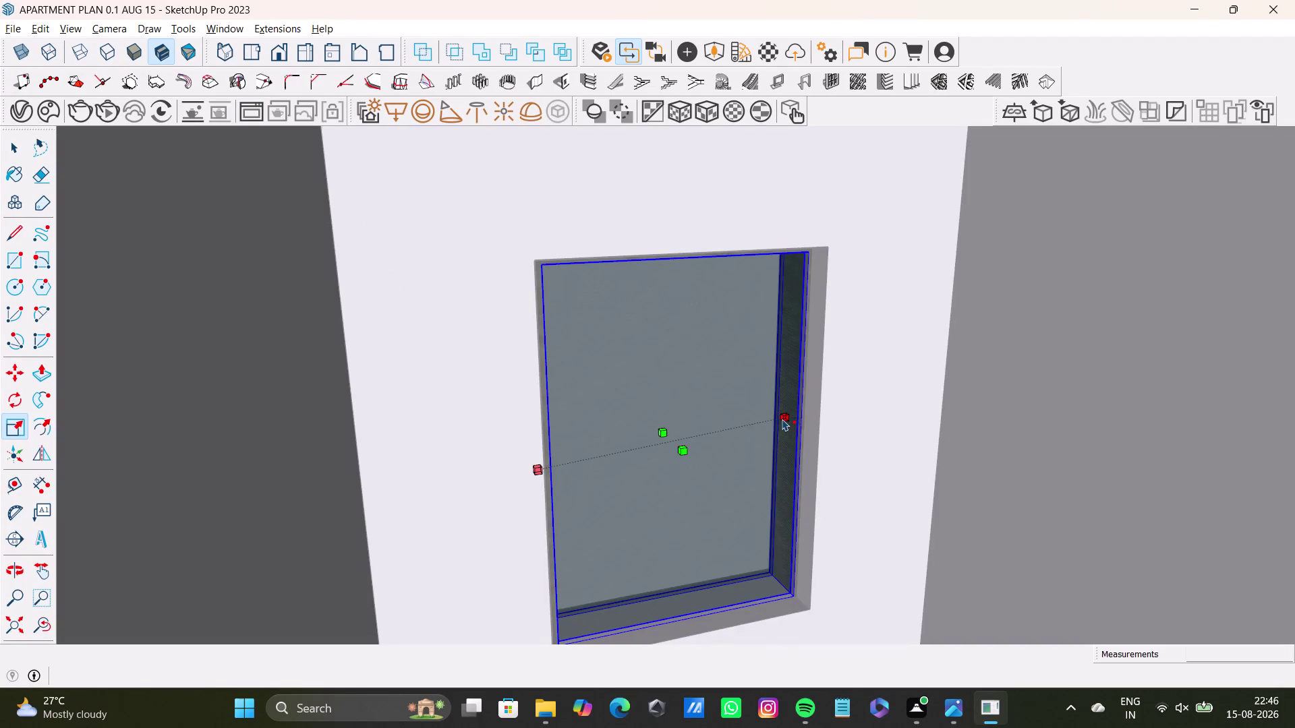
Scale the window's width and height so it fills its wall opening.
drag(784, 418, 775, 421)
middle_drag(684, 480, 566, 483)
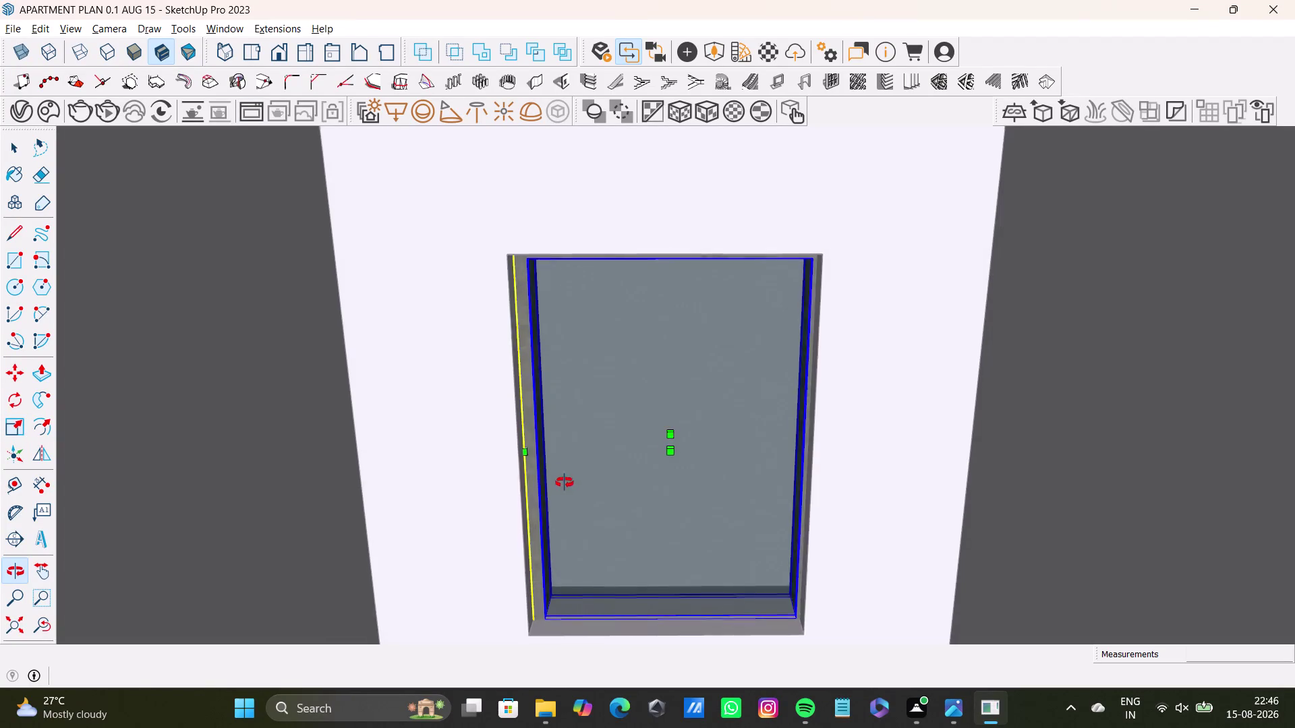
middle_drag(566, 484, 546, 474)
click(536, 435)
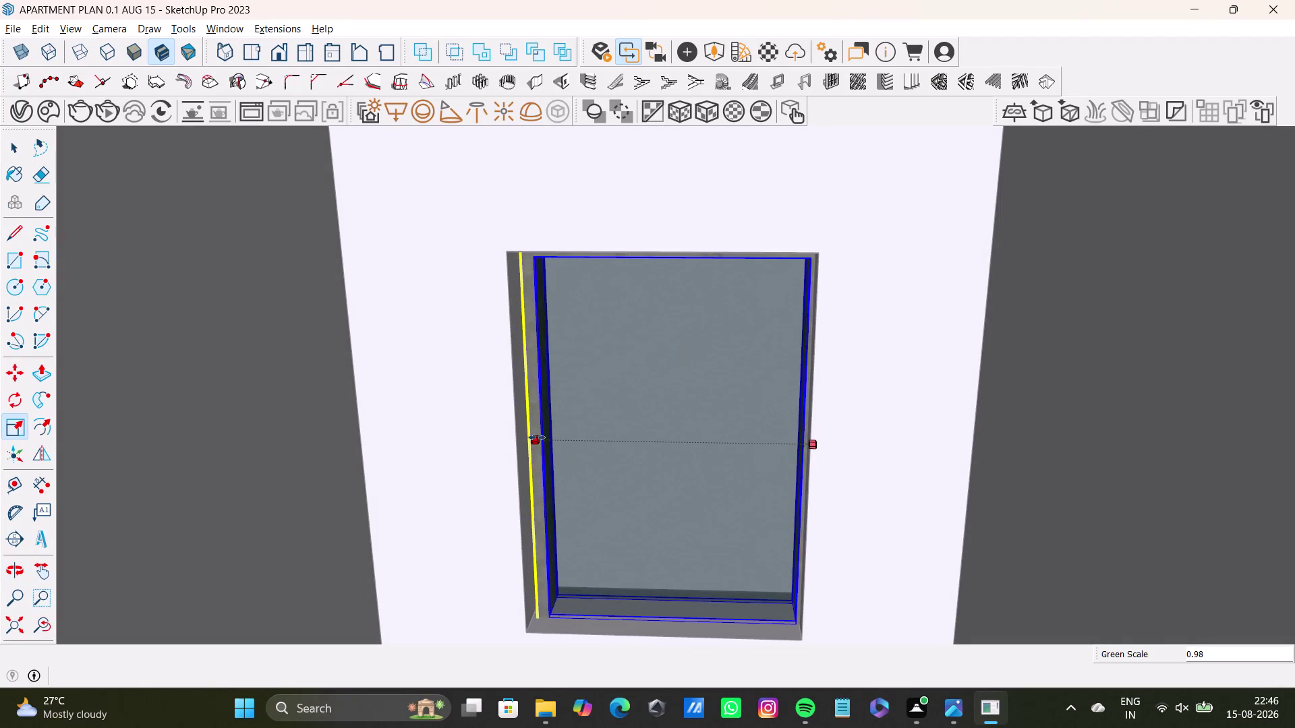
click(668, 451)
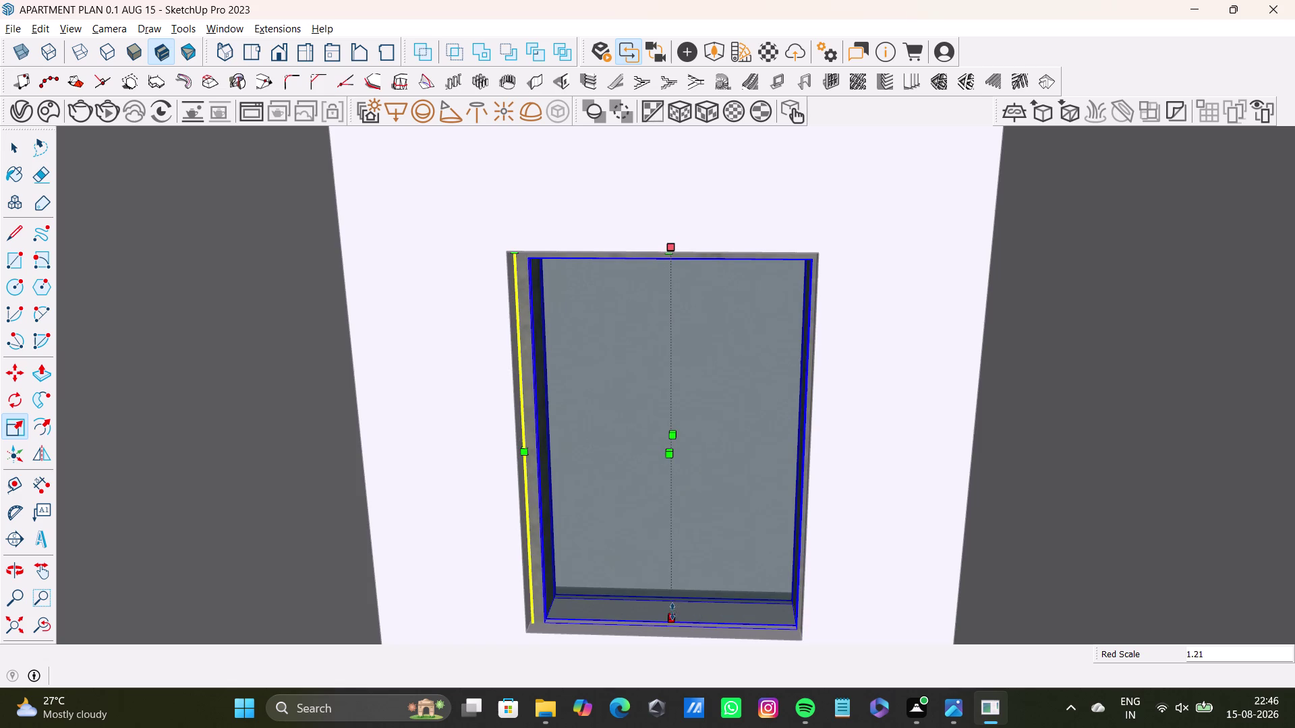
drag(669, 610, 663, 613)
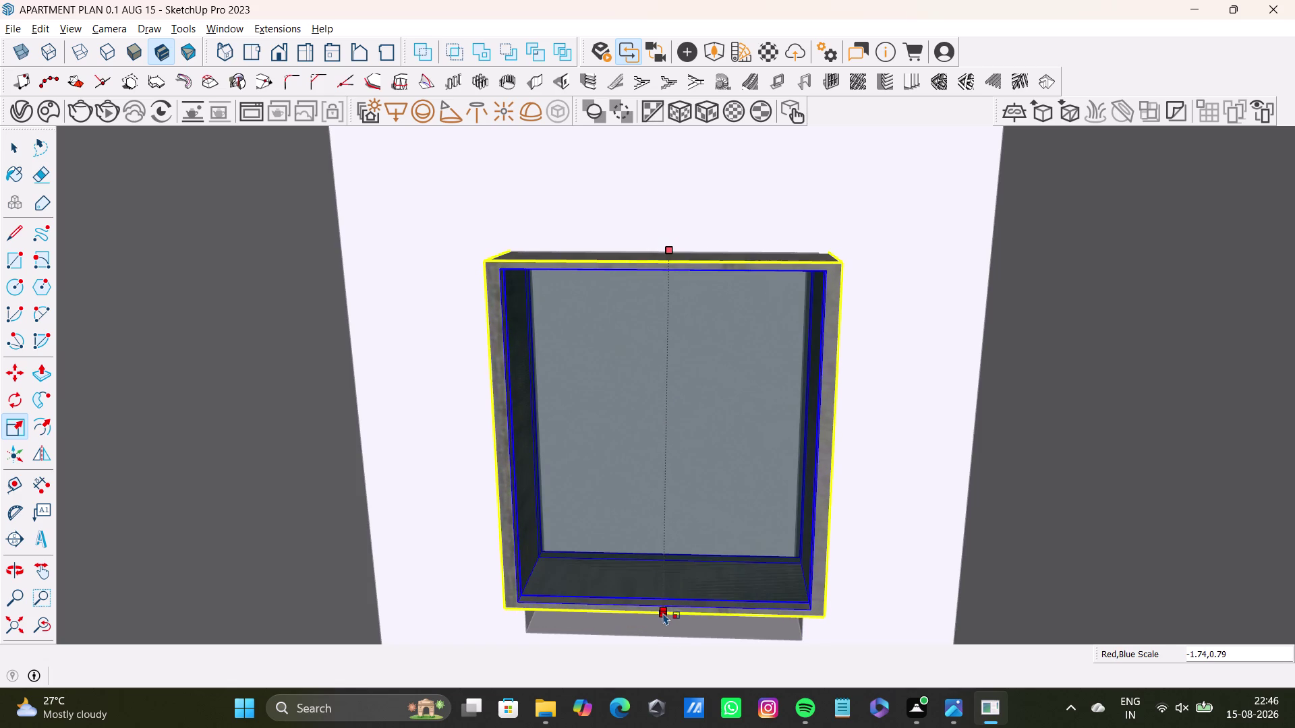
drag(662, 613, 662, 613)
scroll(down, 3)
middle_drag(631, 578, 691, 623)
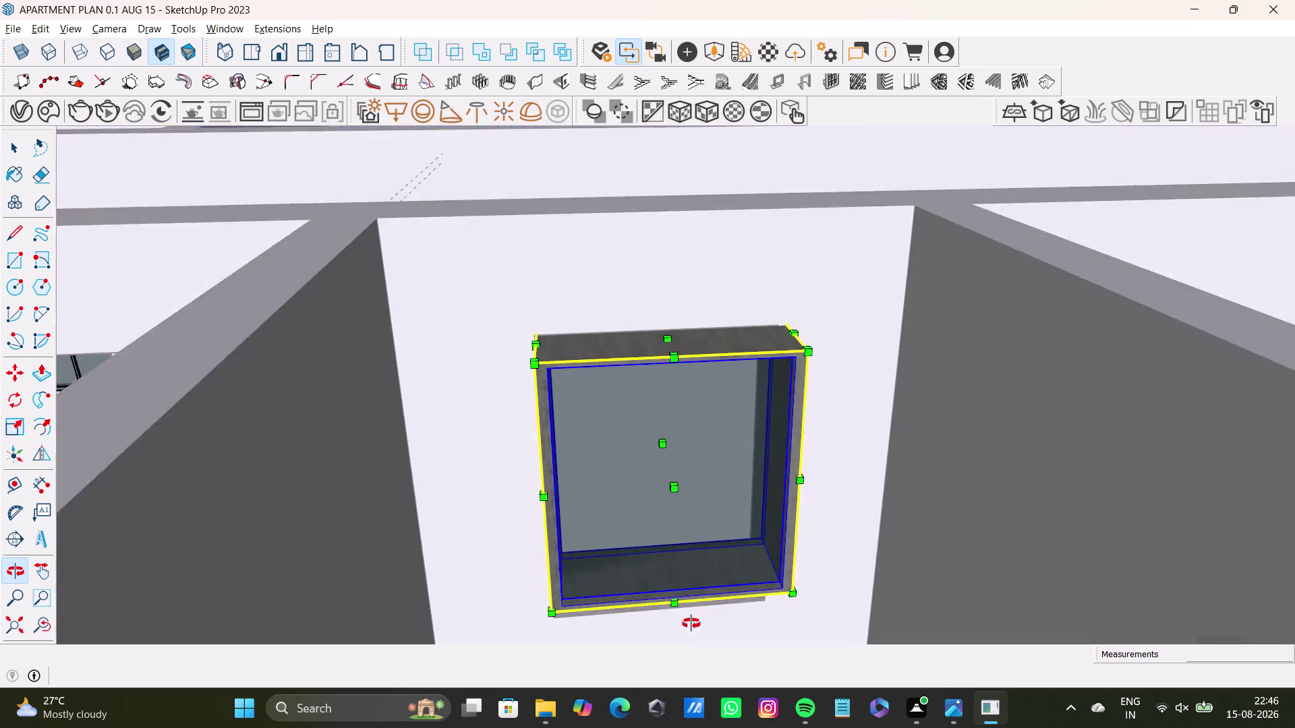
middle_drag(691, 622, 694, 647)
Undo the last scale change and zoom out over the whole apartment.
key(ctrl+z)
scroll(down, 3)
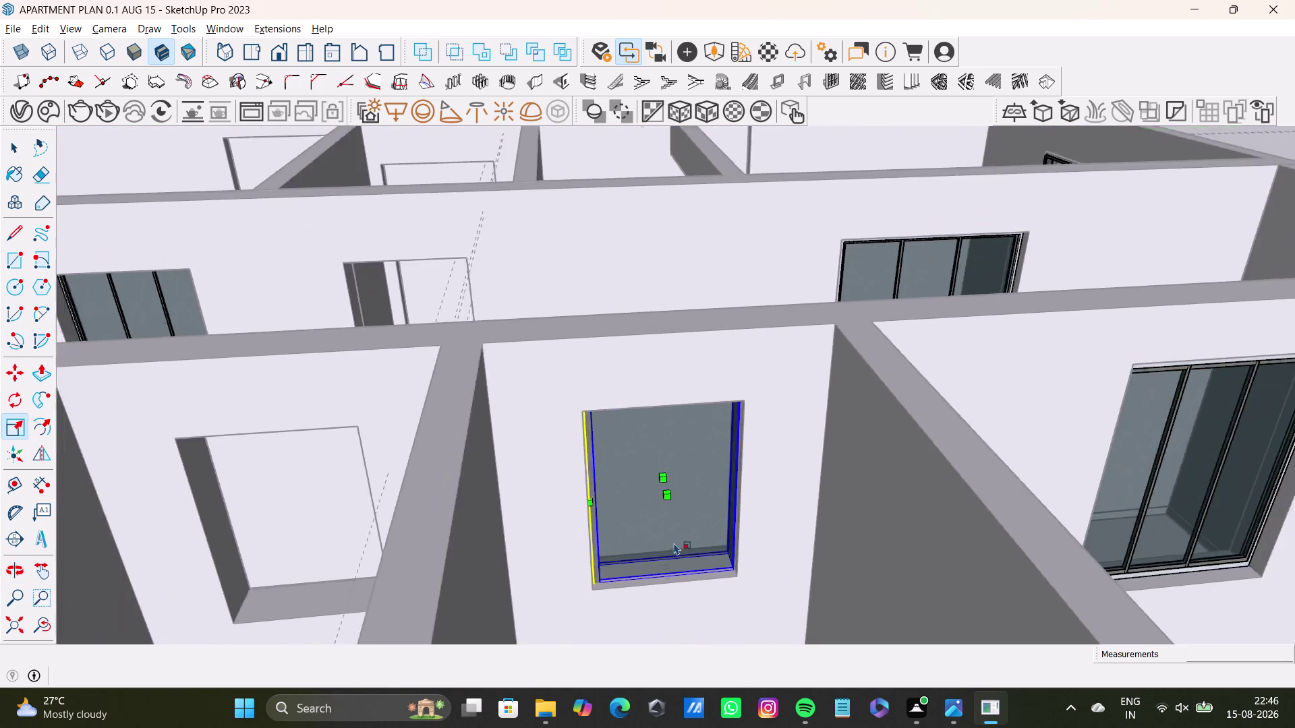
scroll(down, 3)
key(space)
scroll(down, 3)
middle_drag(666, 542, 681, 488)
middle_drag(688, 490, 647, 572)
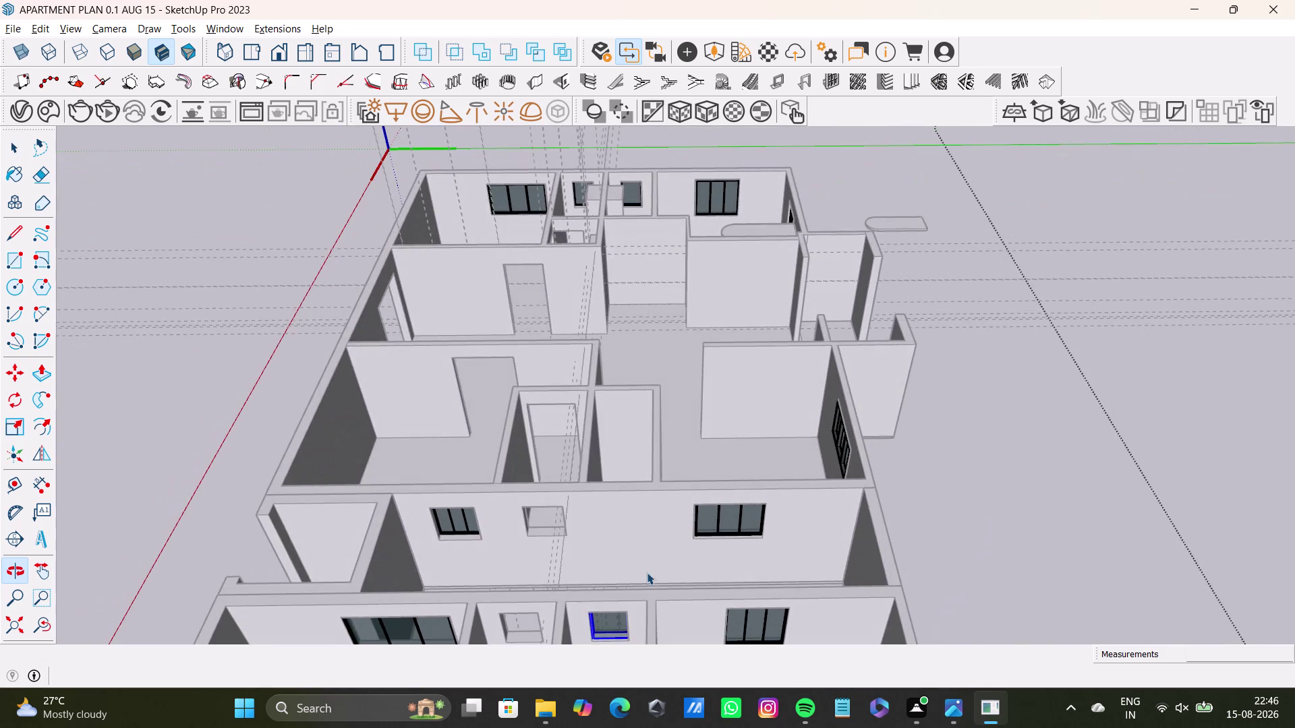
Move a window by its corner onto the corner of its wall opening.
middle_drag(647, 573, 667, 425)
scroll(up, 3)
key(m)
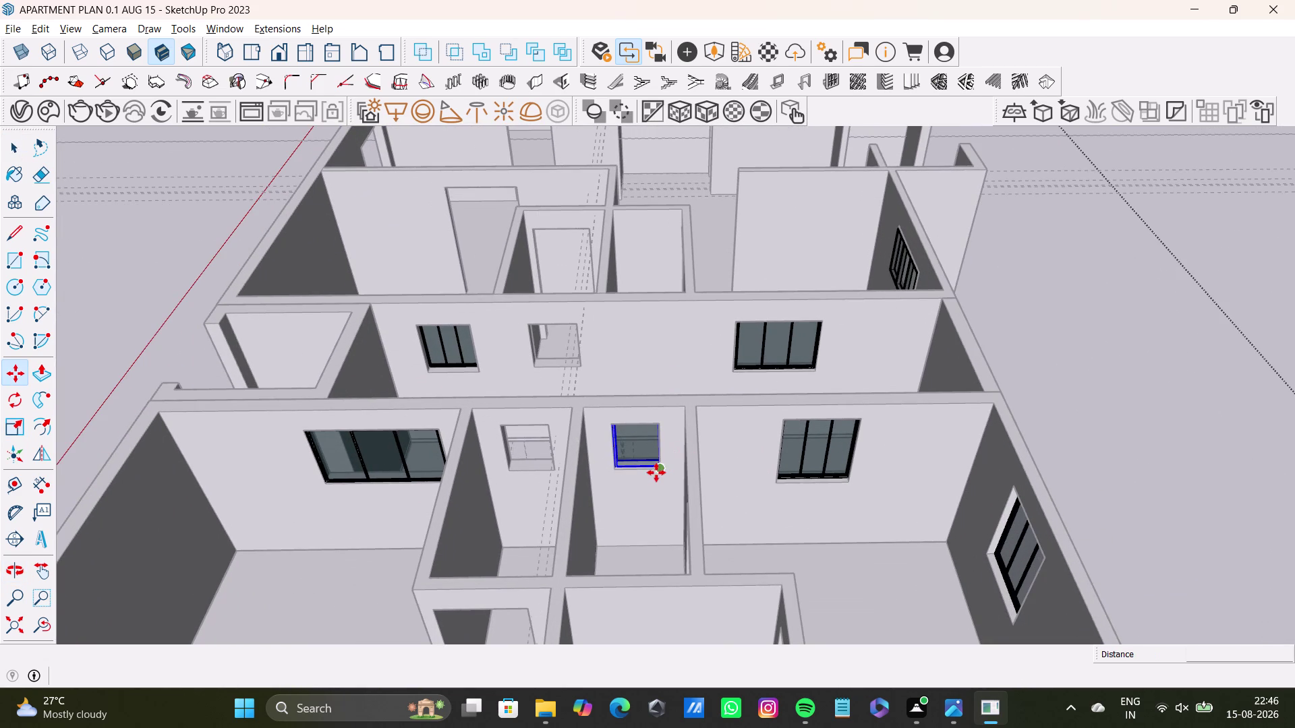
click(657, 471)
scroll(up, 3)
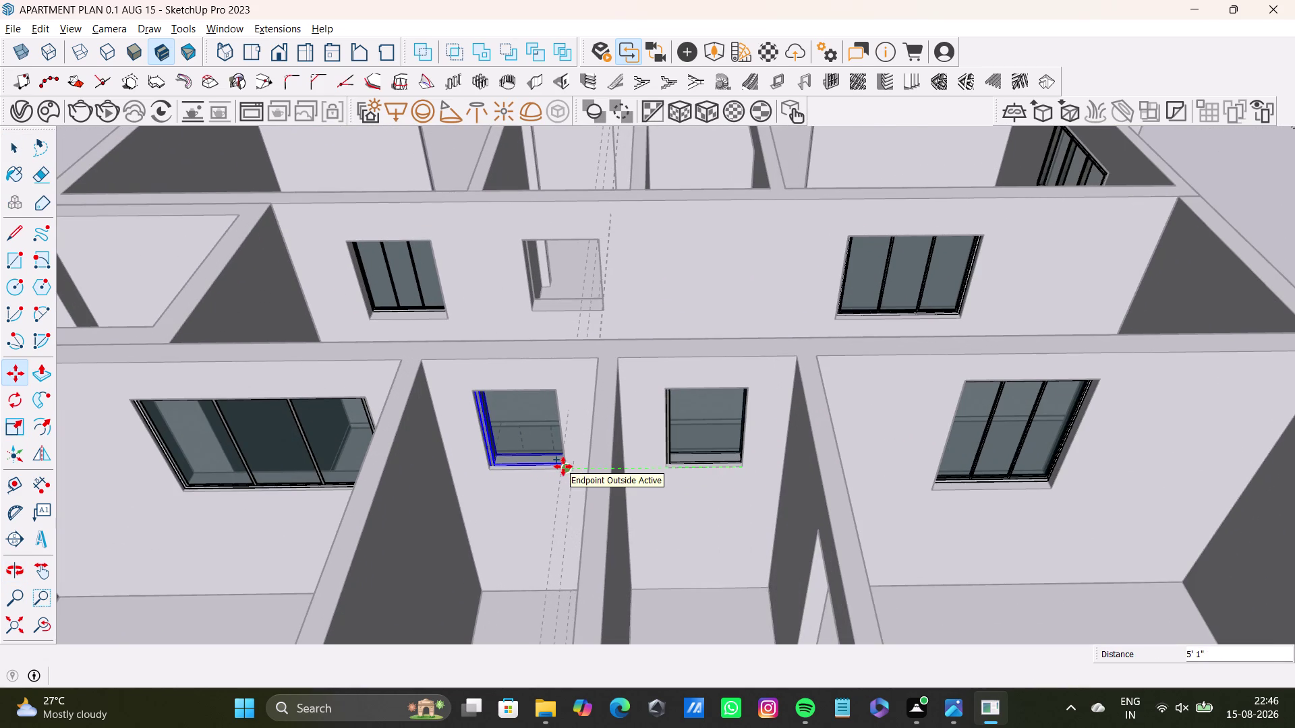
click(563, 467)
scroll(down, 3)
middle_drag(481, 490, 805, 498)
Move another window into a different wall opening.
middle_drag(780, 506, 958, 640)
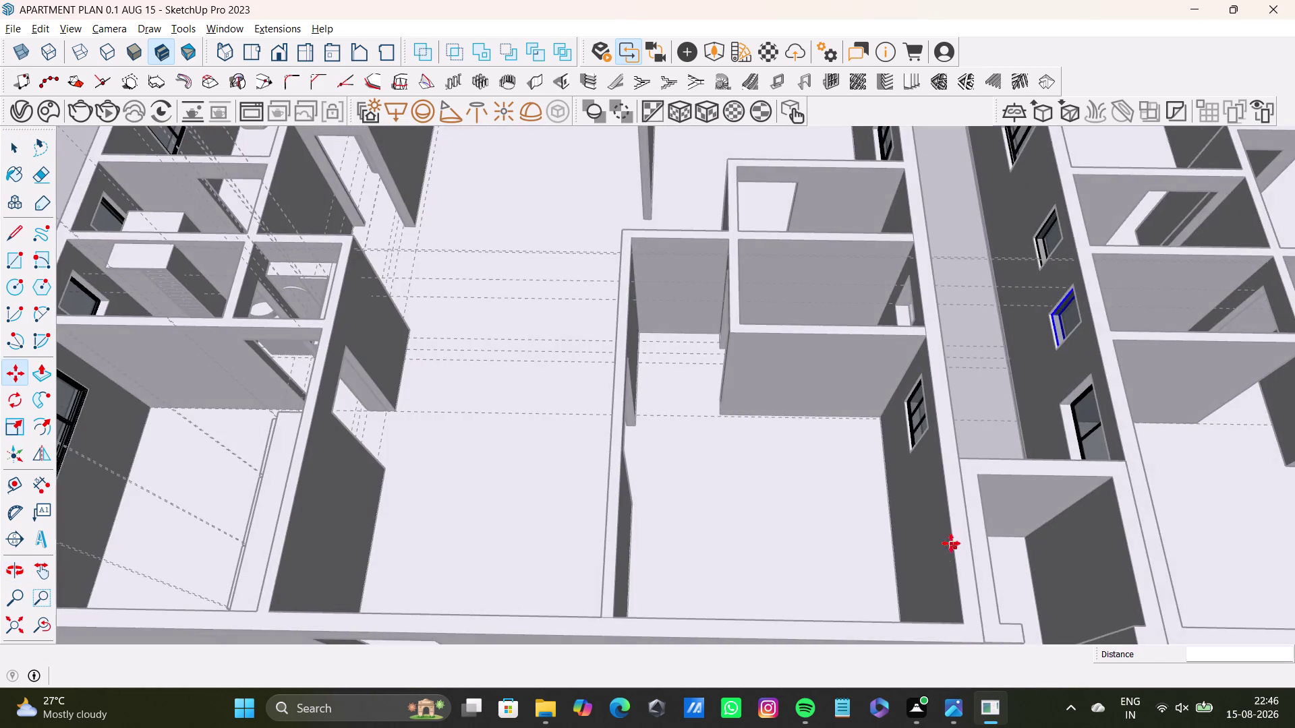
middle_drag(951, 544, 346, 364)
middle_drag(585, 503, 651, 161)
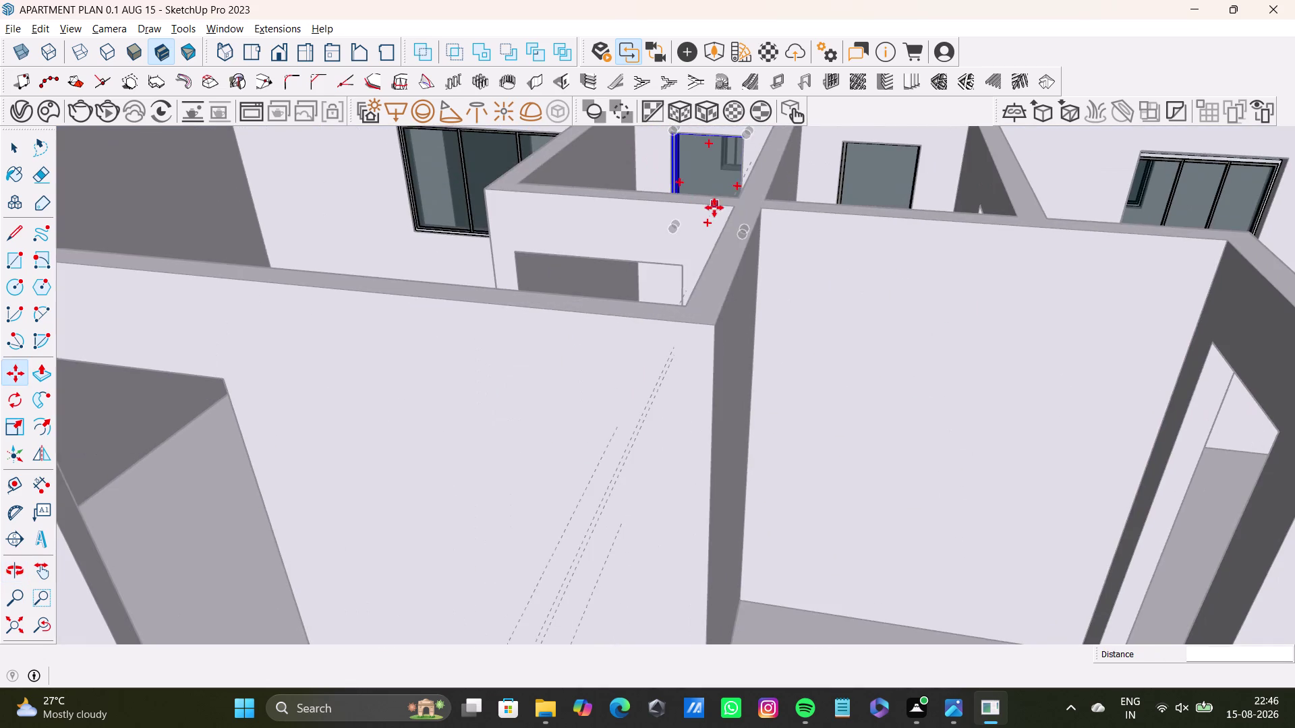
middle_drag(714, 212, 702, 425)
click(730, 358)
middle_click(743, 249)
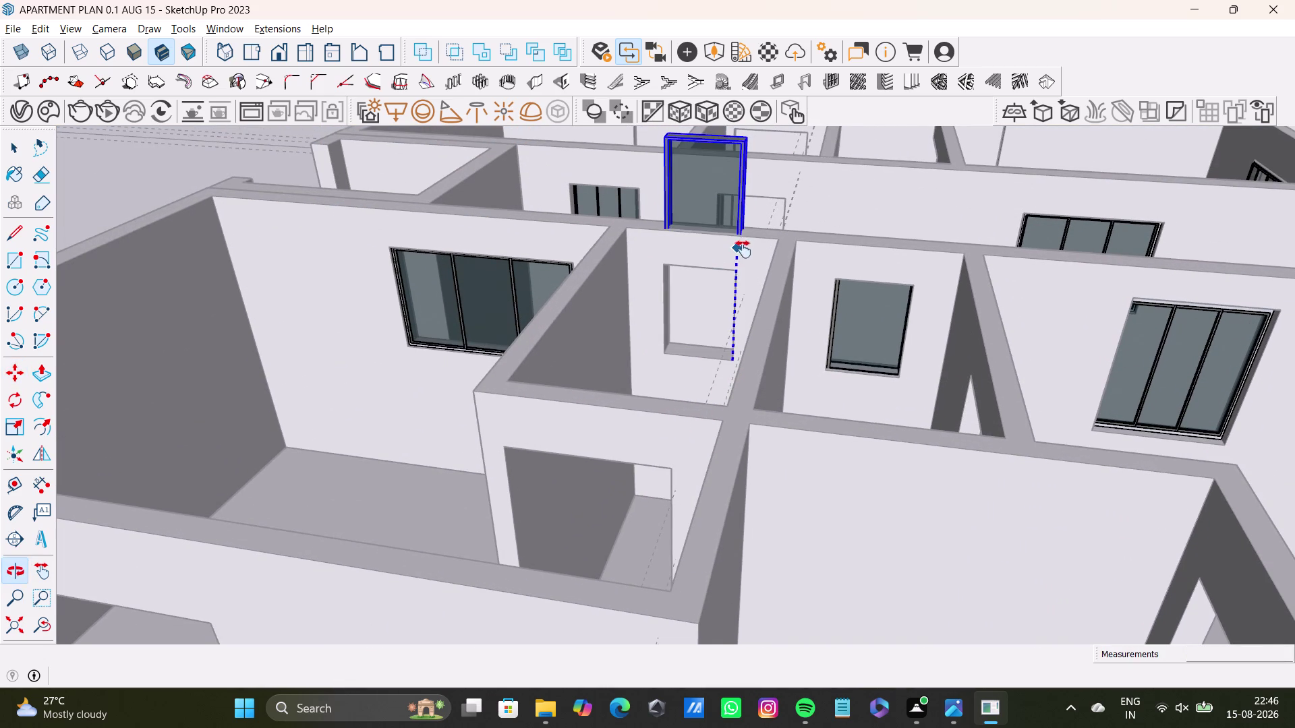
middle_drag(753, 246, 732, 448)
scroll(up, 3)
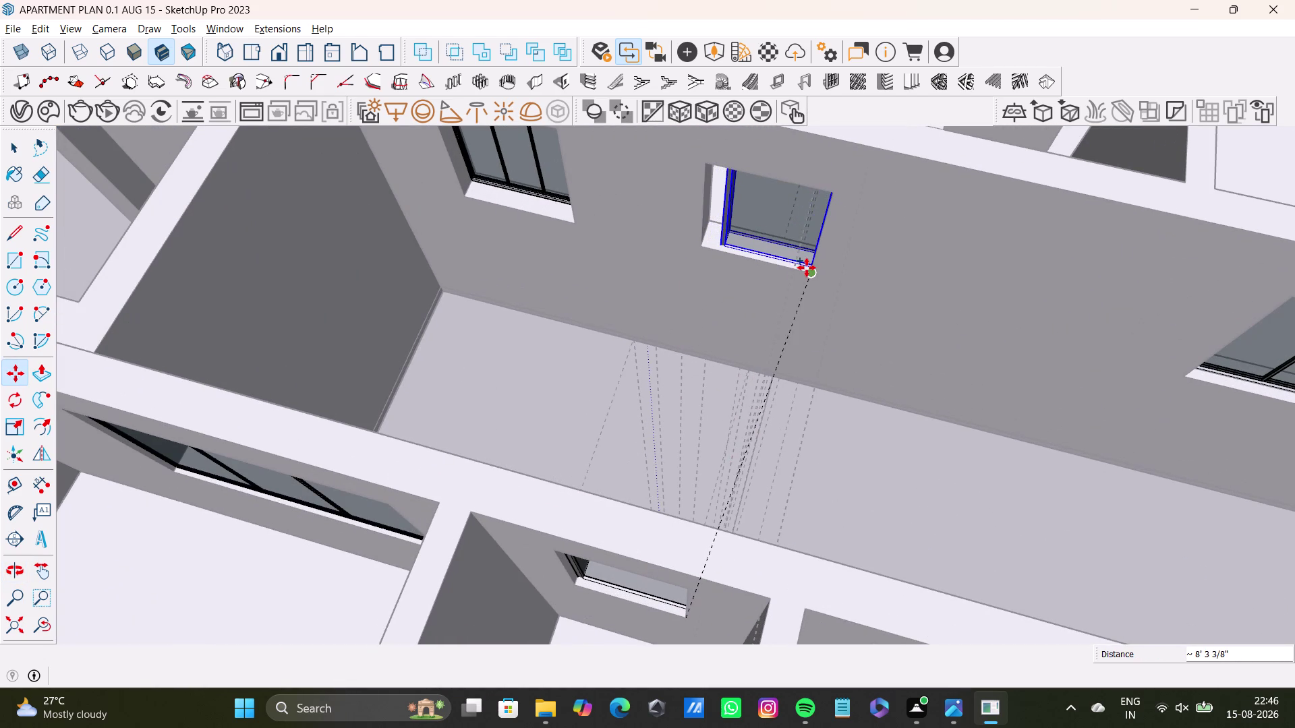
click(807, 267)
Scale the newly placed window to fill its opening, then return to selecting.
middle_drag(677, 293, 948, 327)
scroll(up, 3)
middle_drag(698, 258, 675, 455)
middle_drag(676, 435, 659, 400)
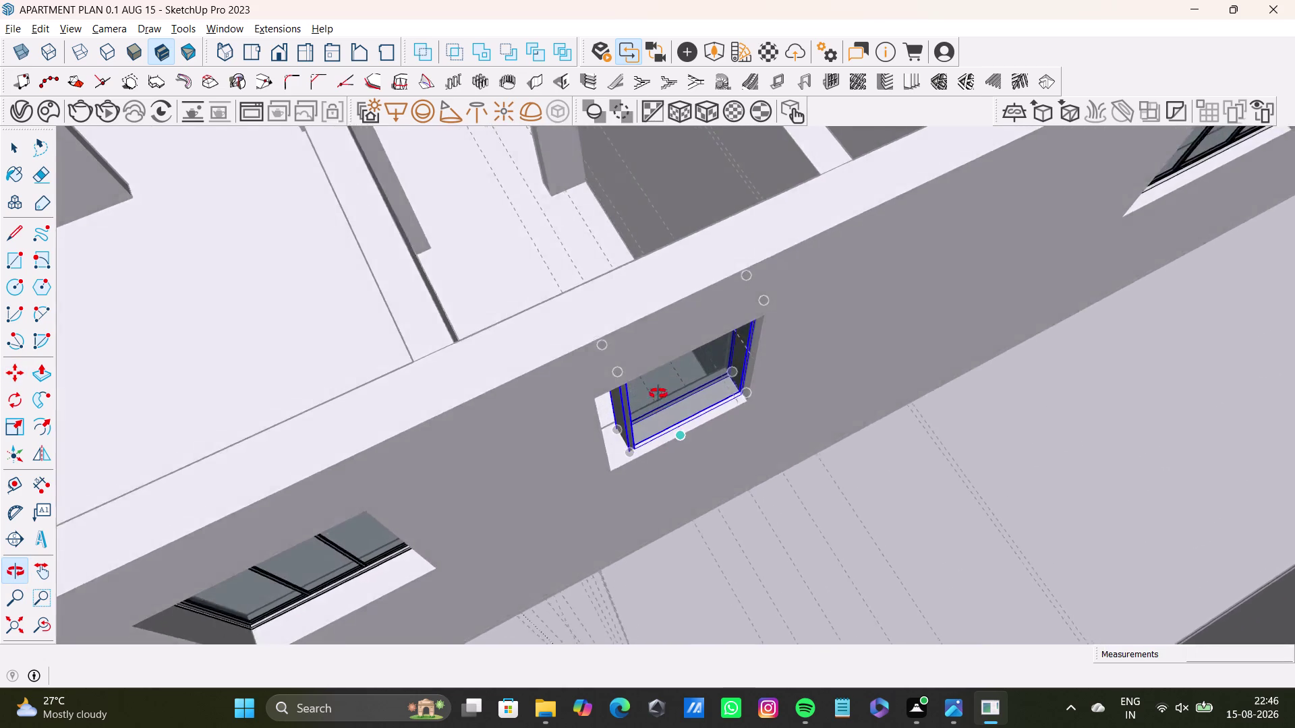
middle_drag(658, 400, 651, 338)
key(s)
drag(614, 387, 591, 392)
middle_drag(732, 415, 551, 315)
scroll(down, 3)
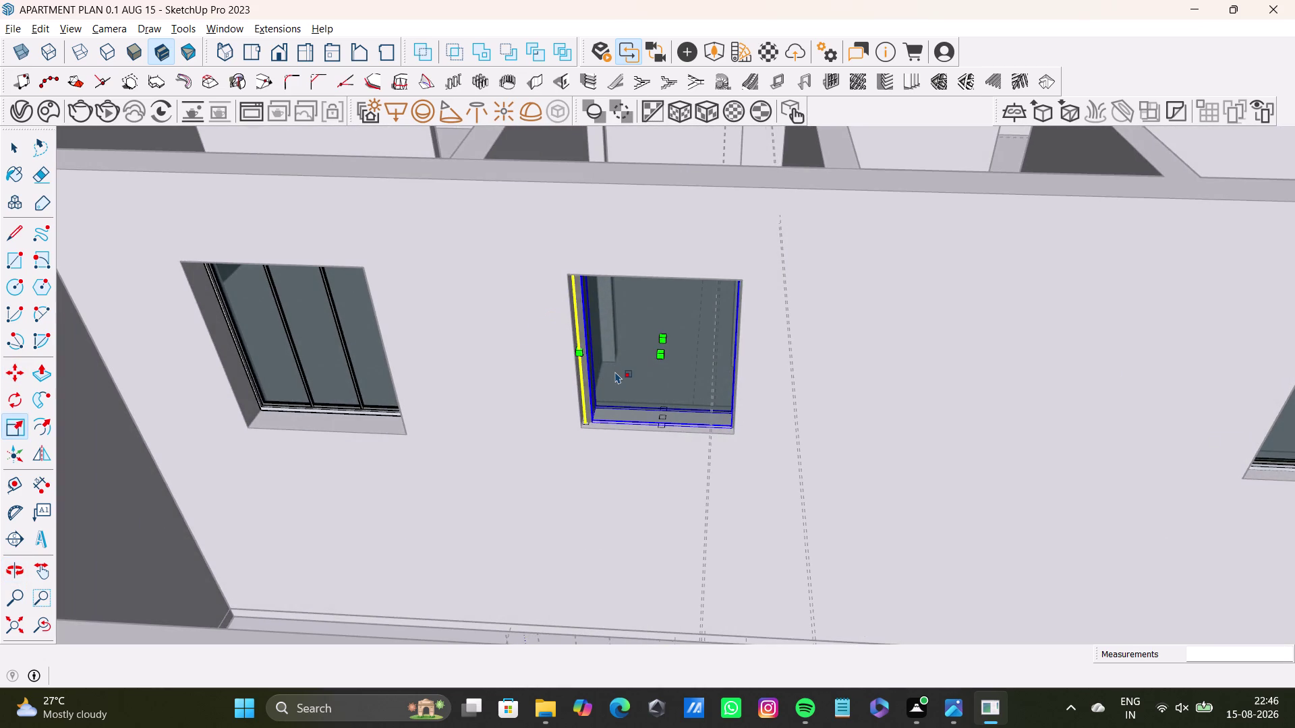
scroll(down, 3)
key(space)
triple_click(1030, 357)
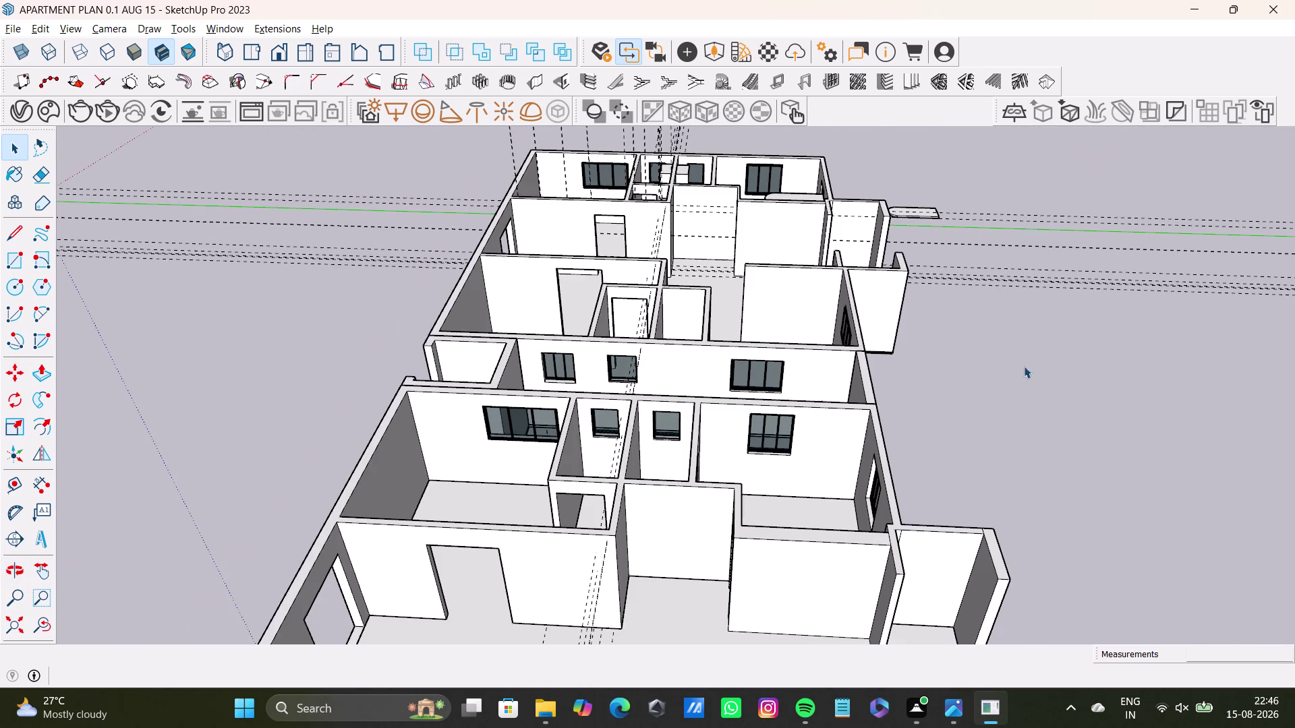
scroll(down, 3)
middle_drag(959, 423, 490, 401)
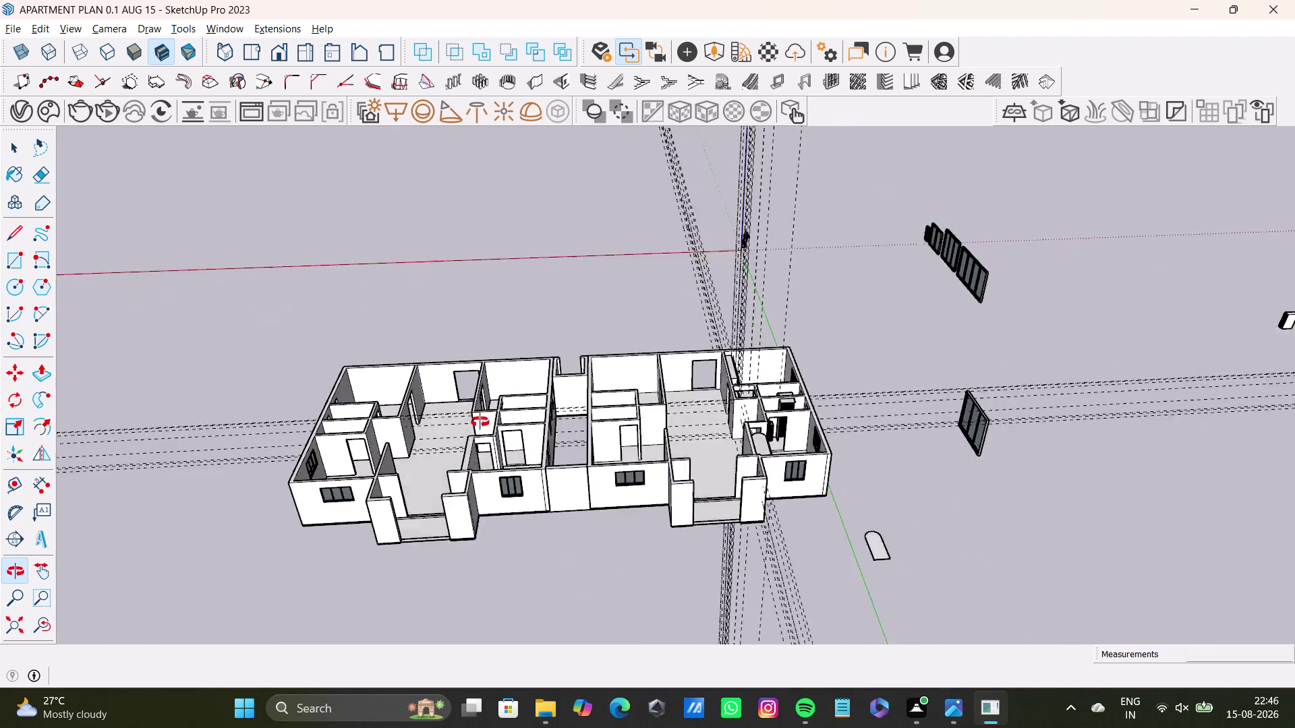
middle_drag(490, 402, 1045, 462)
scroll(up, 3)
middle_drag(895, 419, 1174, 391)
middle_drag(1050, 341, 833, 483)
middle_drag(822, 488, 975, 479)
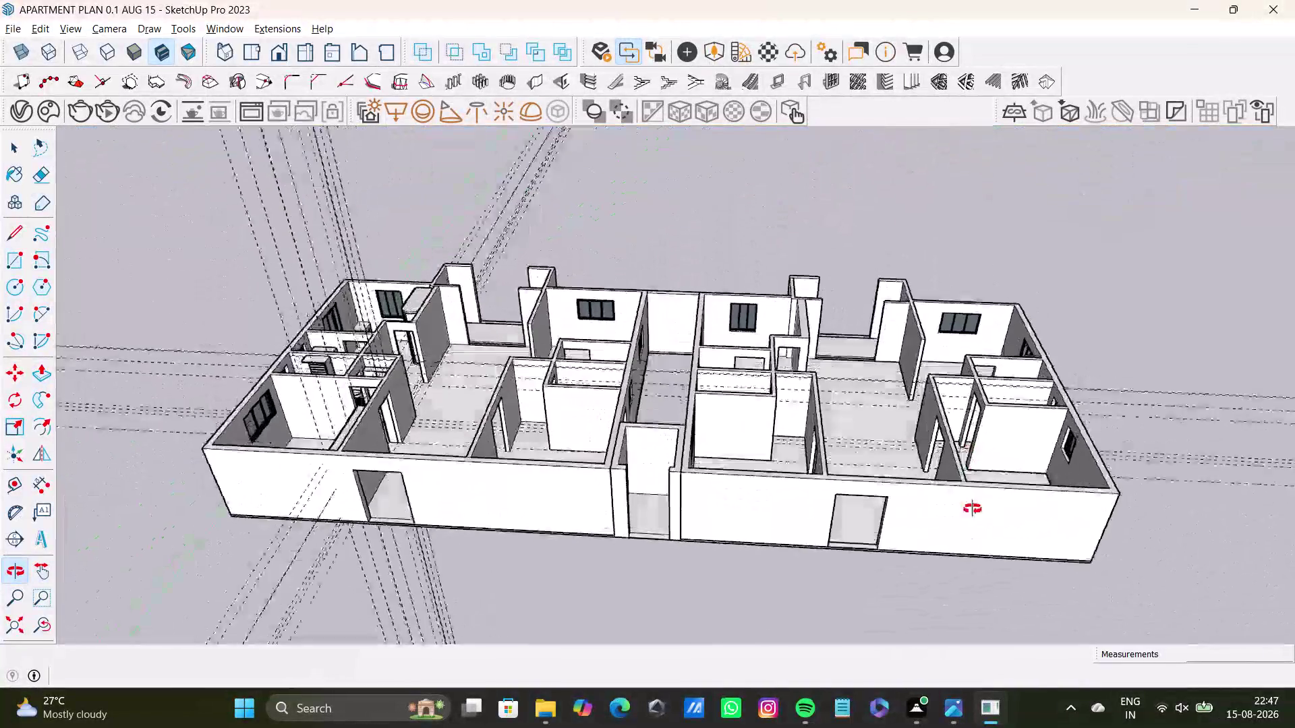
middle_drag(975, 479, 965, 611)
scroll(up, 3)
scroll(up, 3)
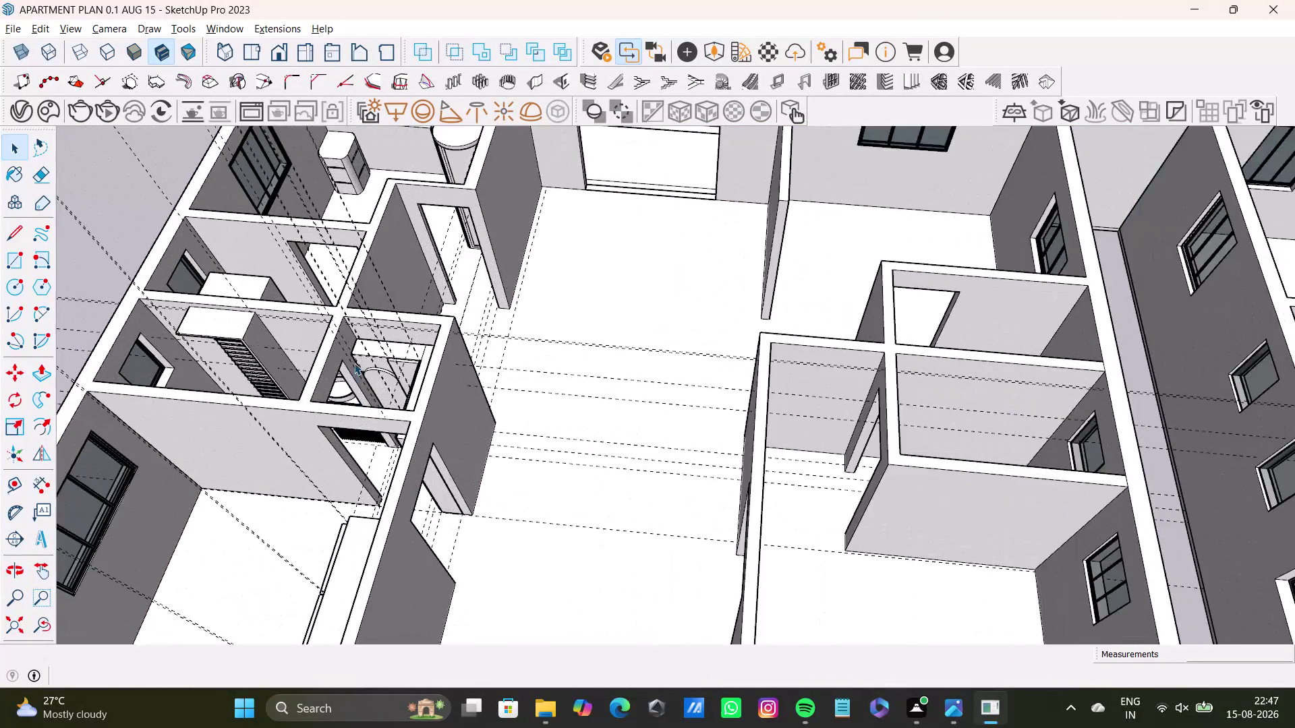
scroll(up, 3)
scroll(down, 3)
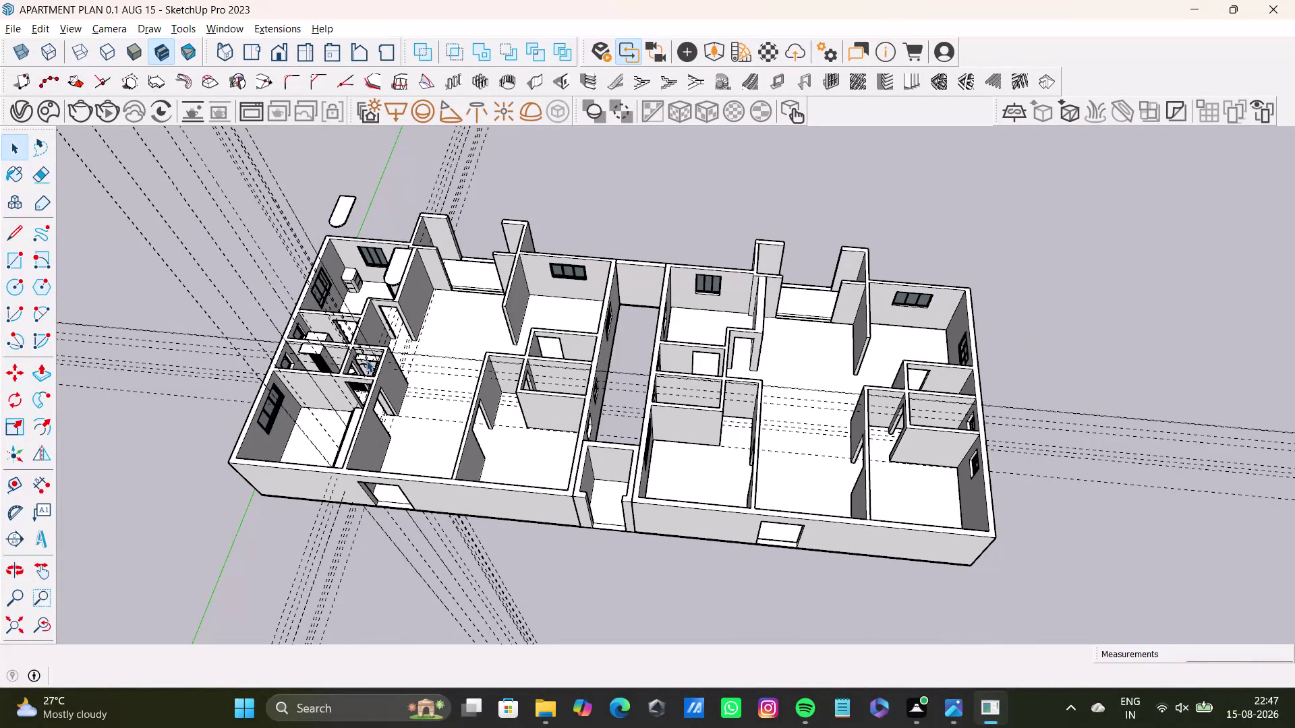